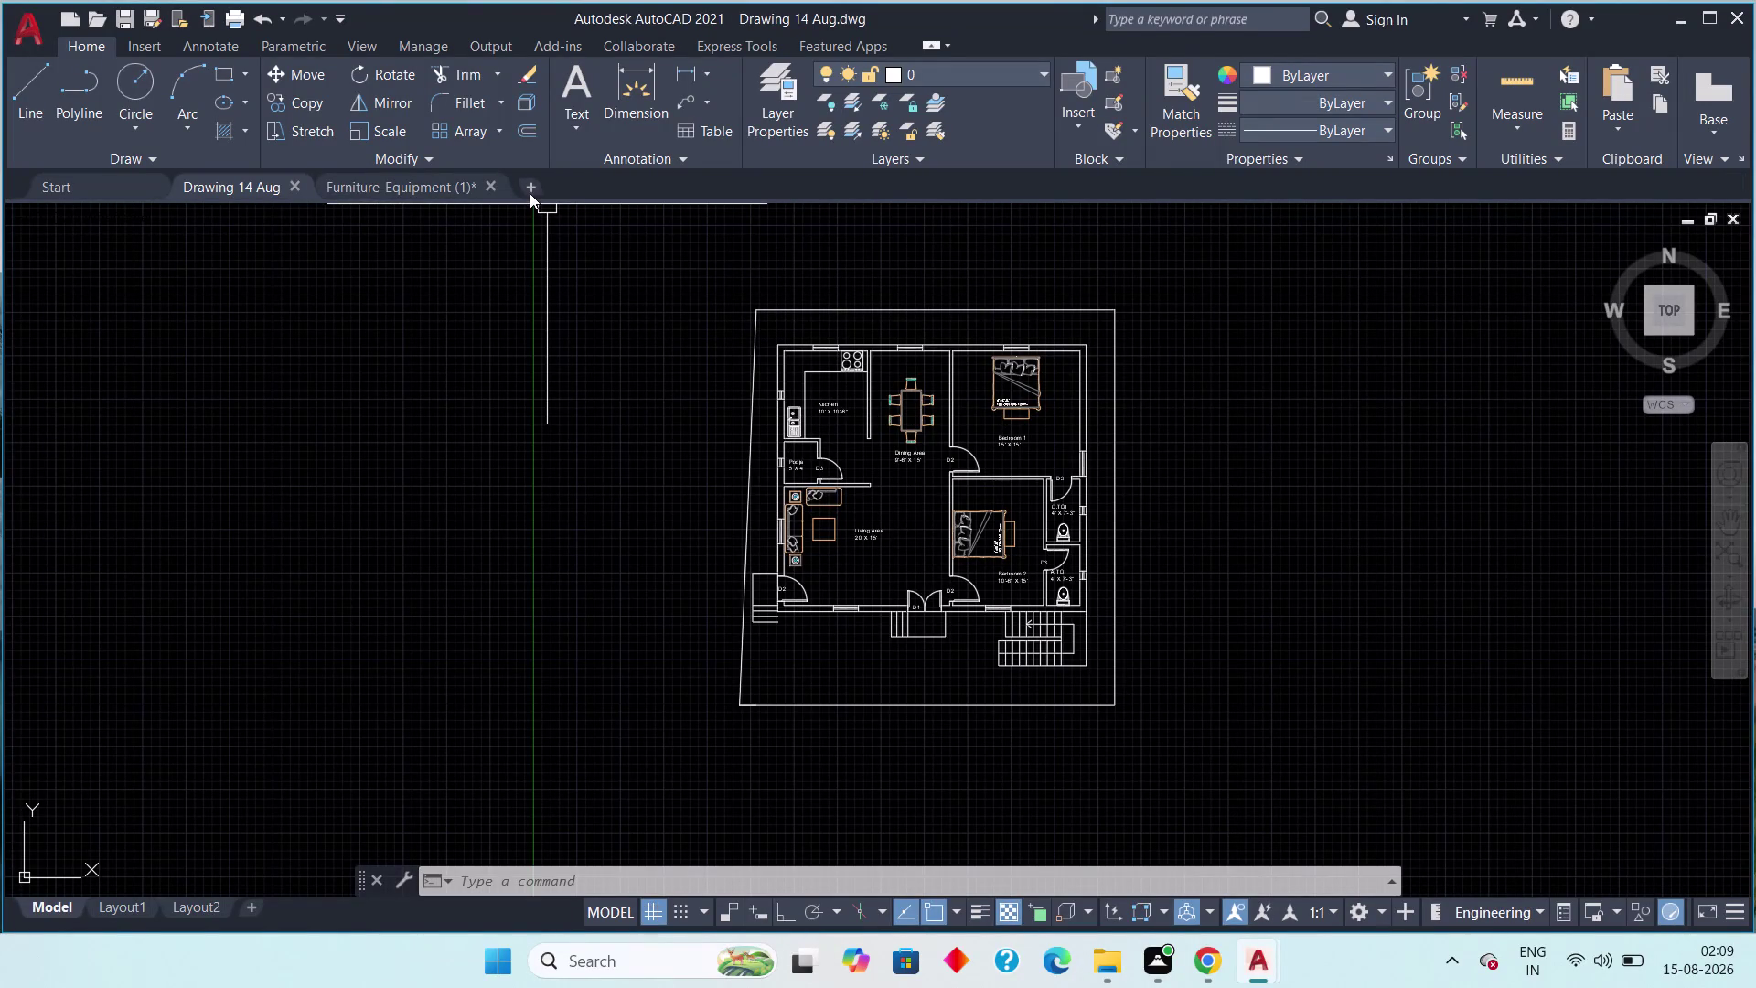
Close the Furniture-Equipment (1) library without saving, then save Drawing 14 Aug.
click(495, 184)
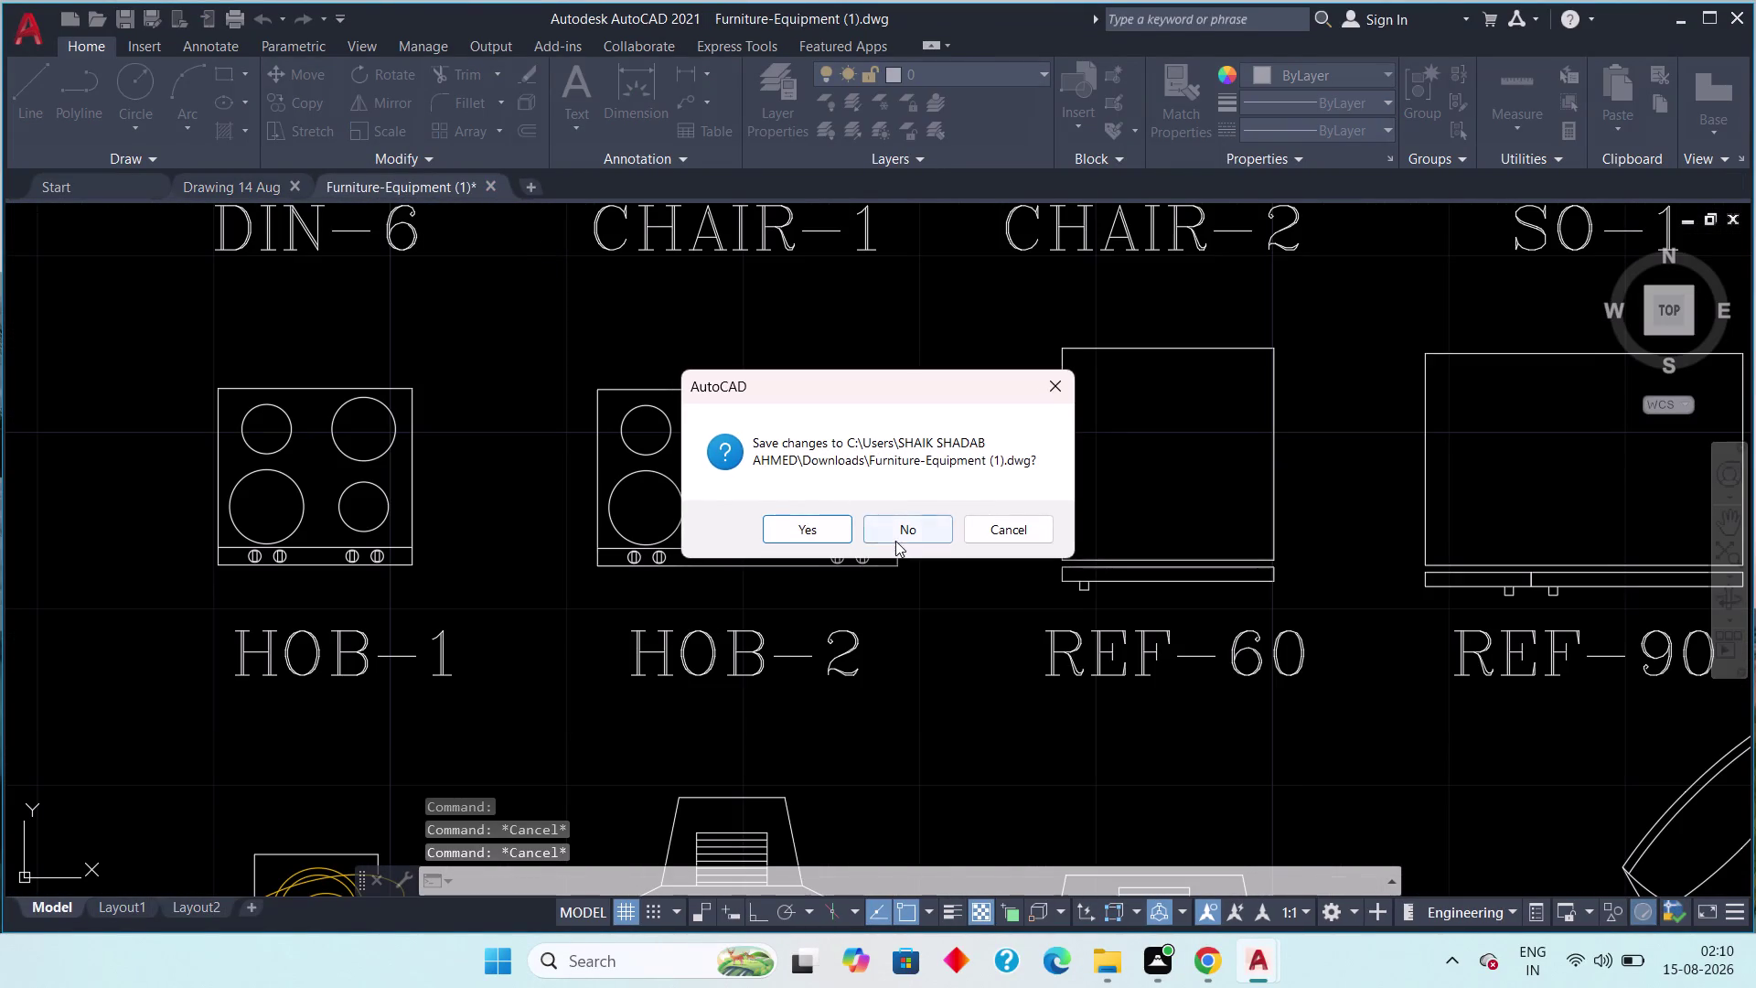
click(896, 540)
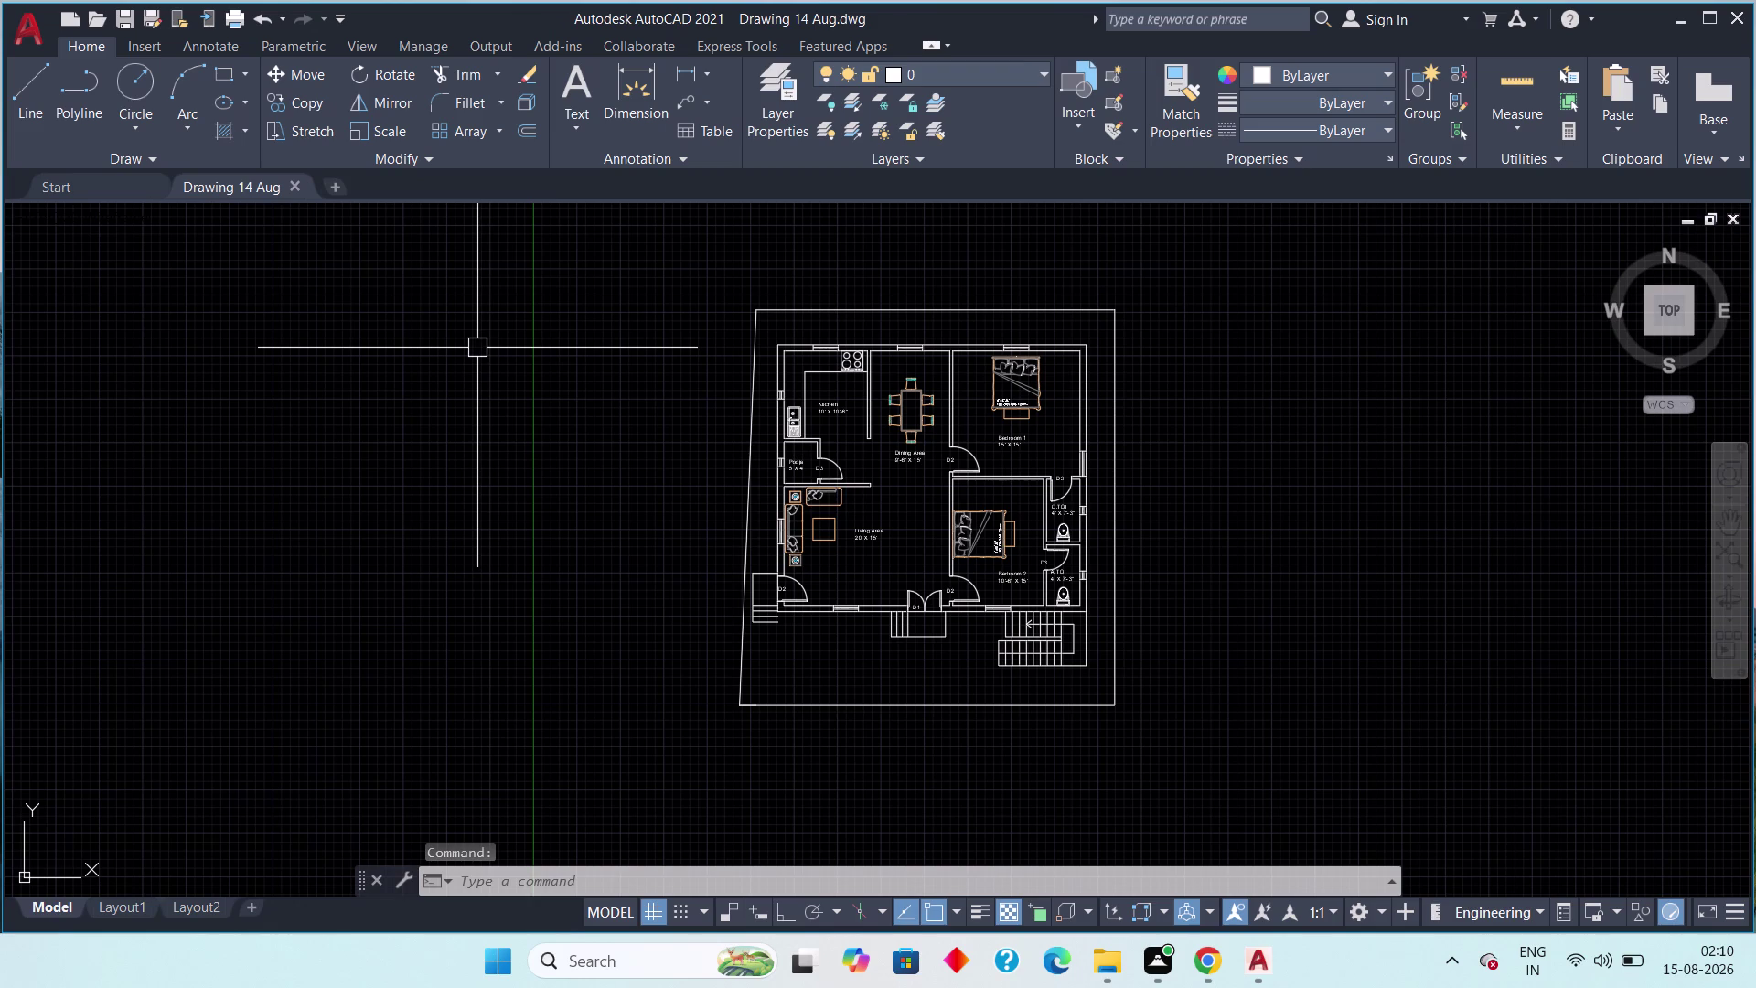
key(ctrl+s)
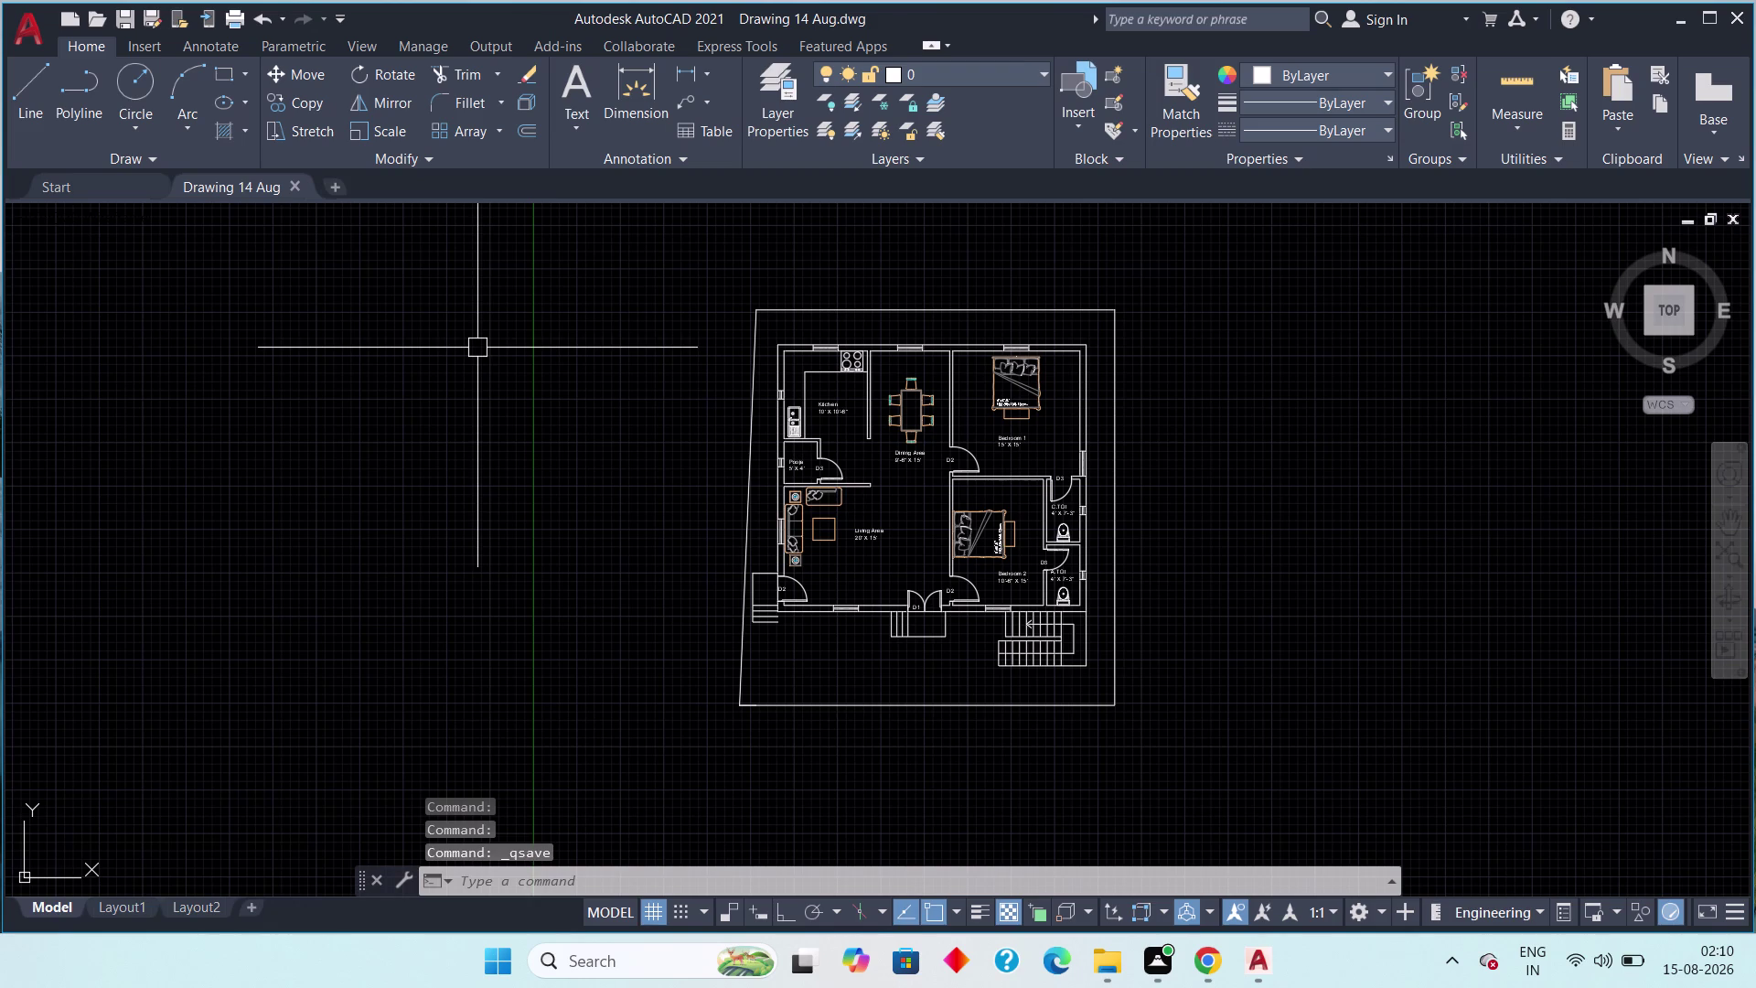